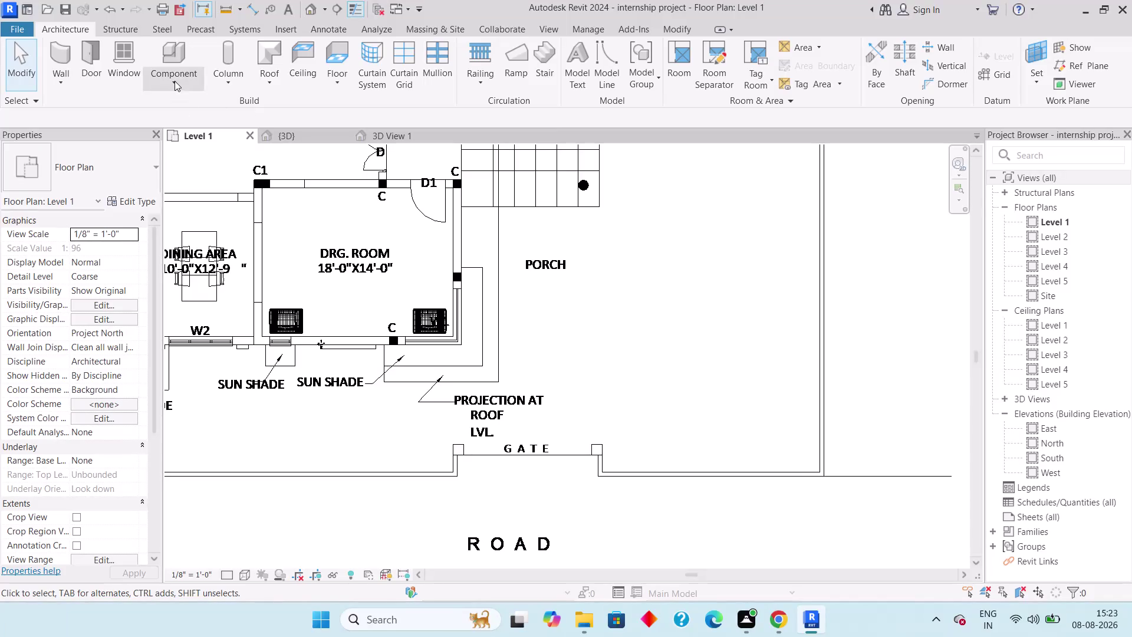
Load Couch17.rfa from Documents > Revit External Equipments > Seatings through Component > Load Family.
click(175, 81)
click(208, 95)
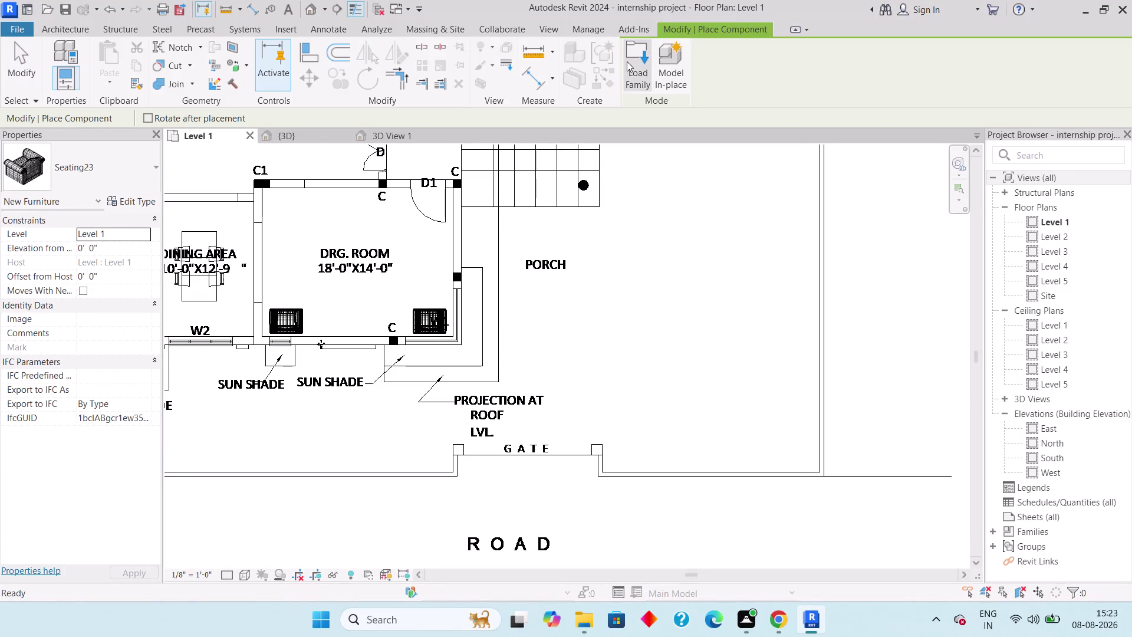
click(627, 61)
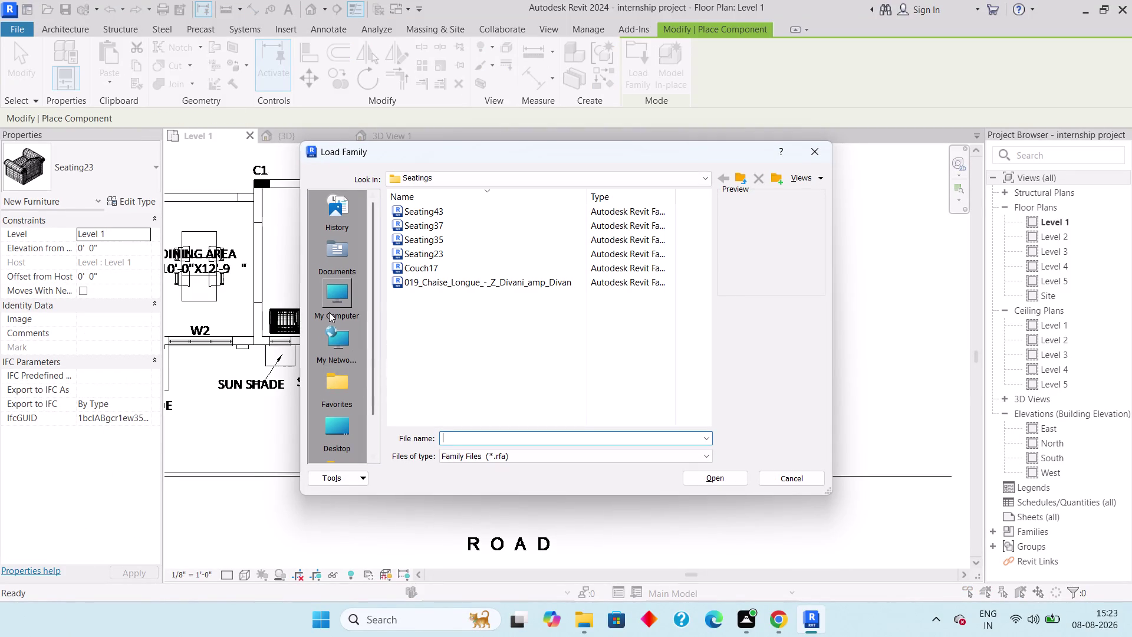
click(326, 241)
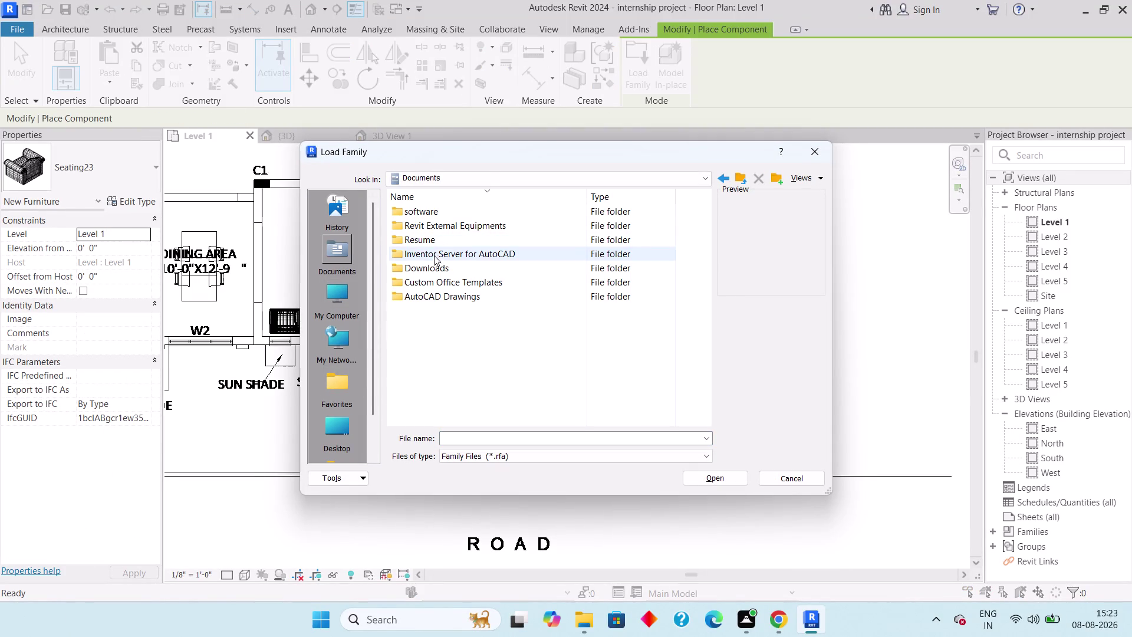
double_click(443, 230)
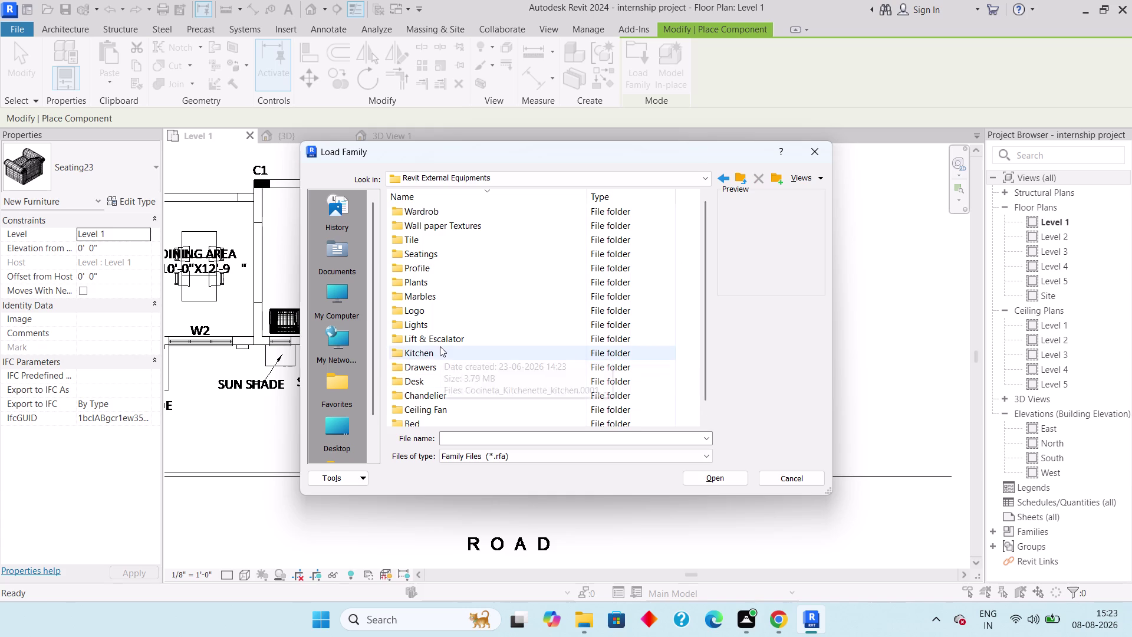
scroll(down, 3)
scroll(up, 3)
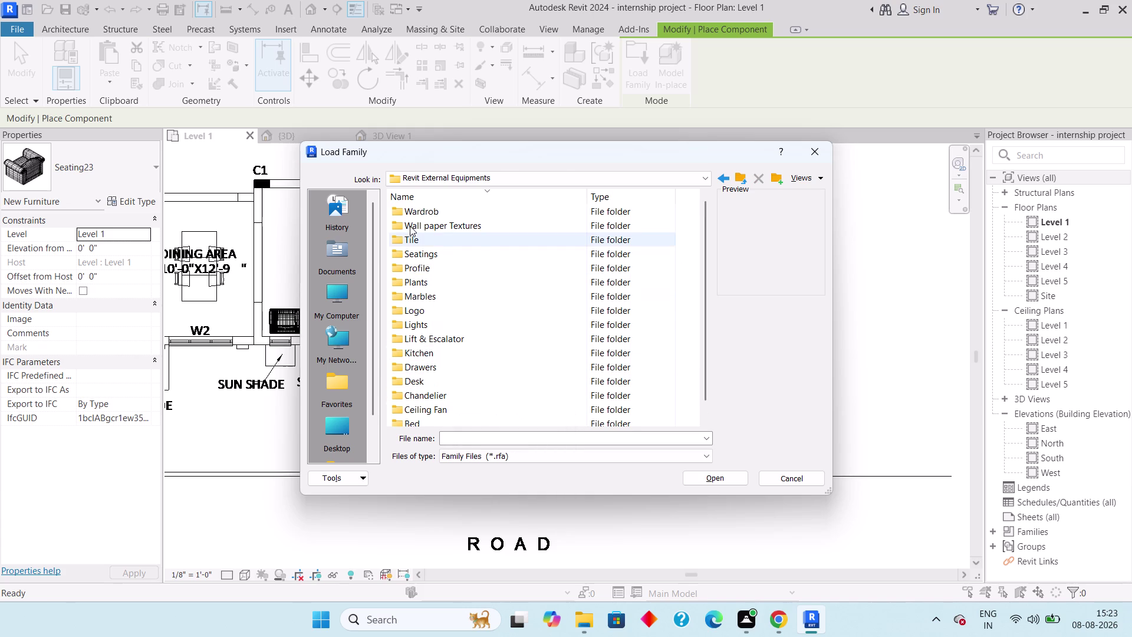
double_click(430, 256)
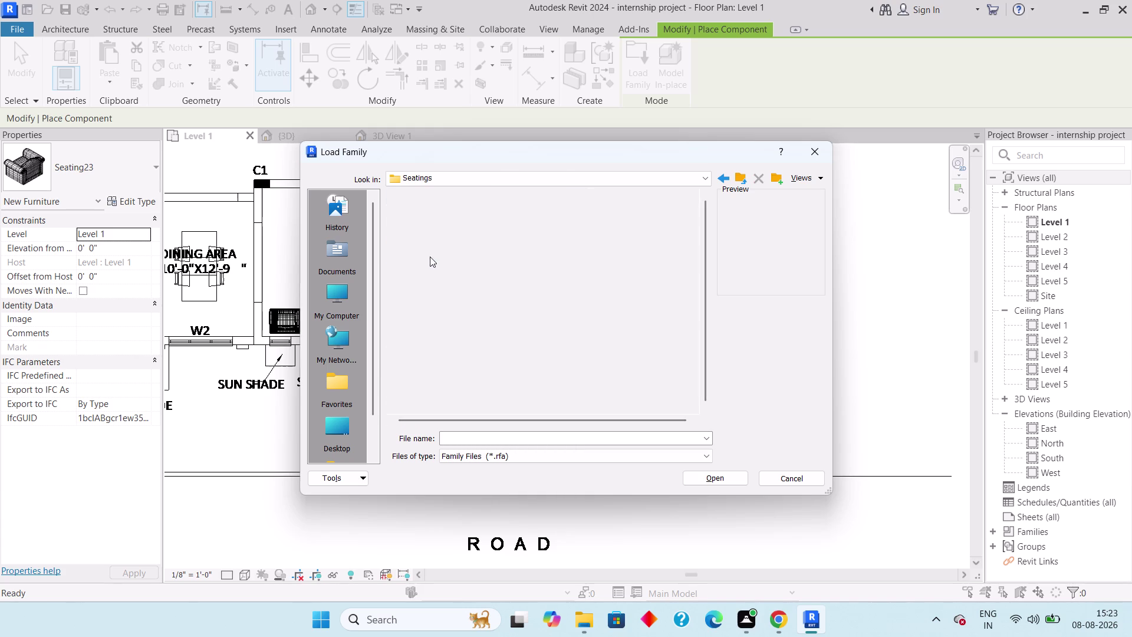
click(443, 284)
click(434, 268)
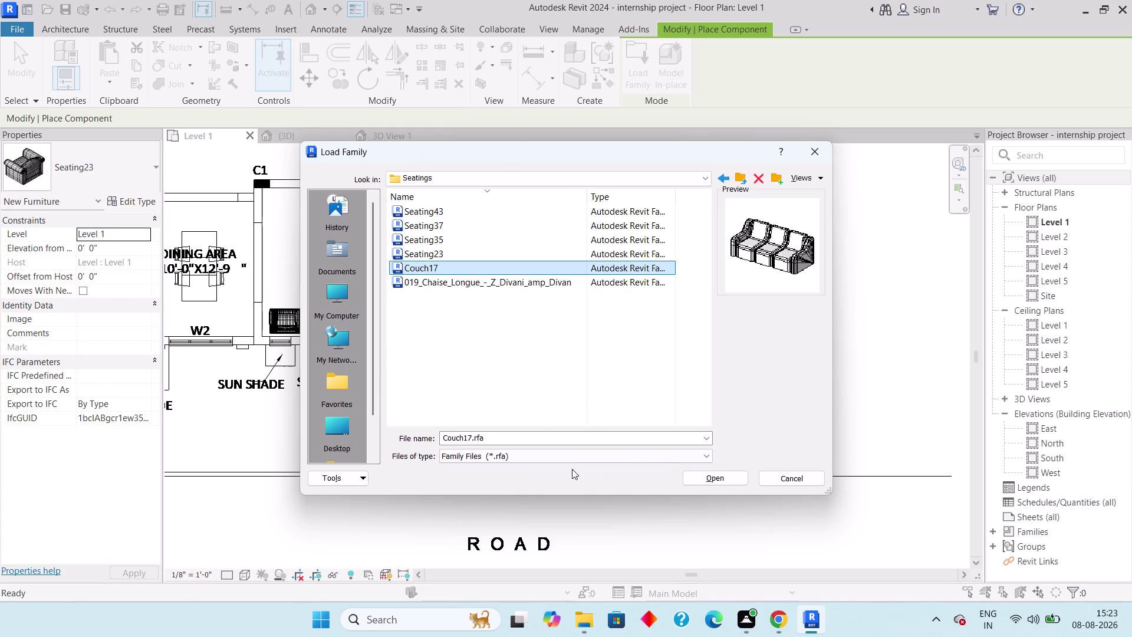
click(711, 482)
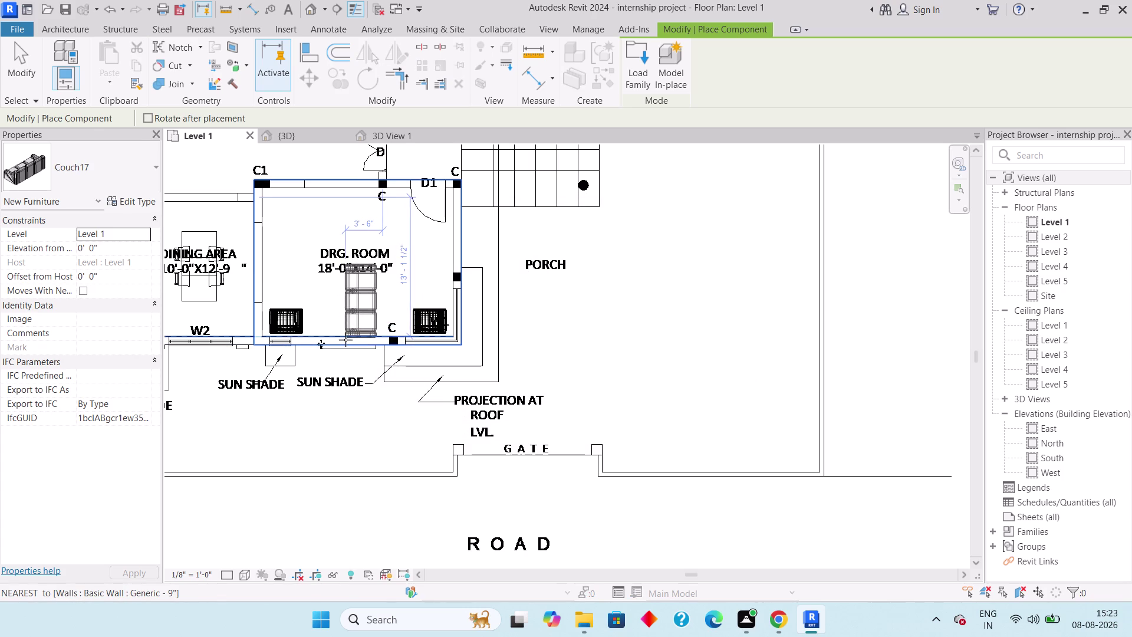
Rotate the couch and place it against the wall between the two armchairs.
key(space)
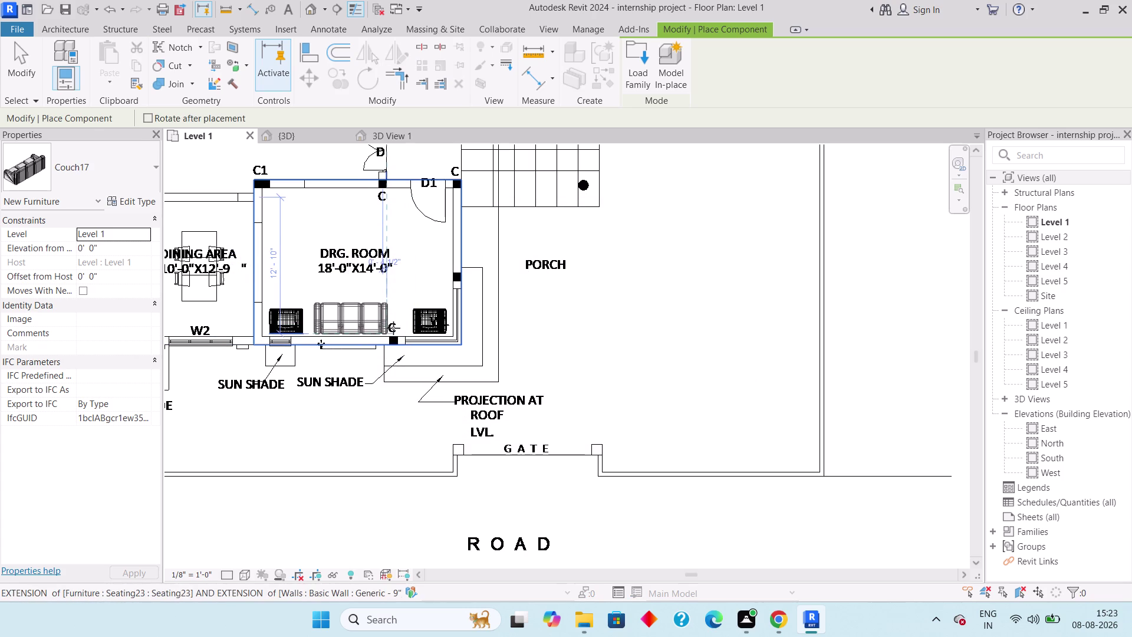
click(393, 327)
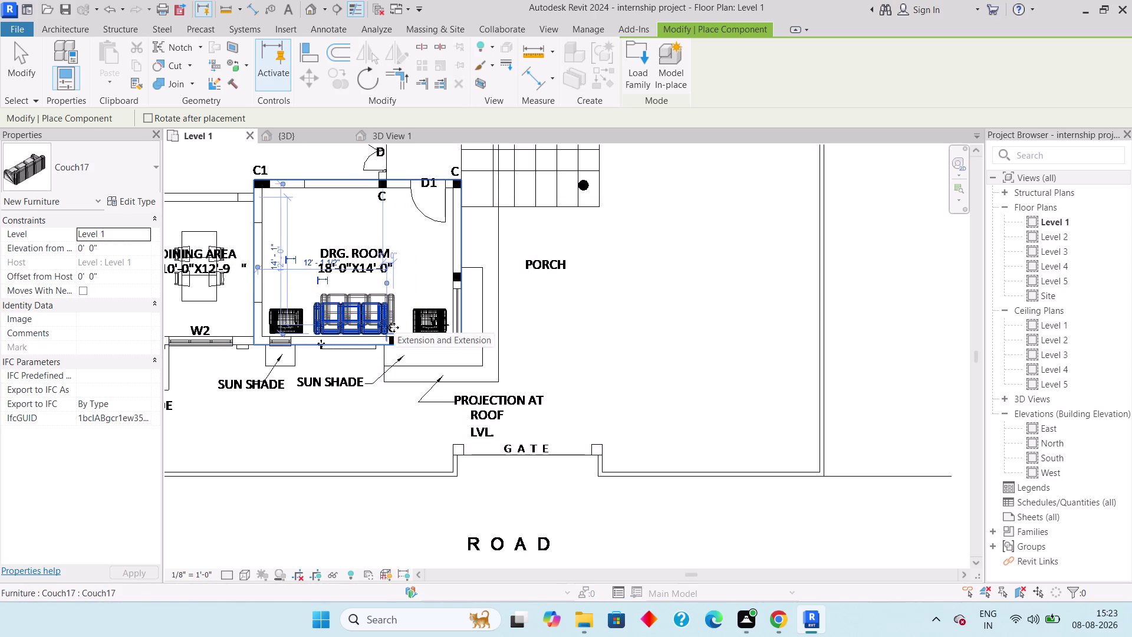
key(Escape)
key(Escape)
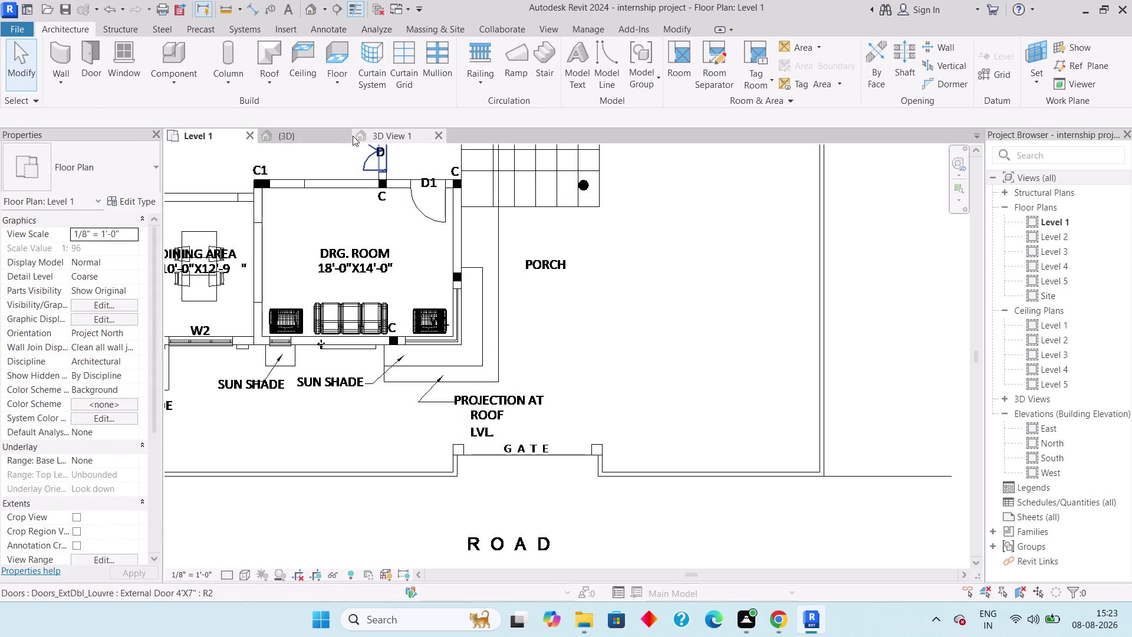
Switch to the {3D} view and orbit to frame the drawing room furniture.
click(280, 138)
scroll(down, 3)
middle_drag(533, 402, 750, 371)
middle_drag(749, 369, 418, 330)
scroll(up, 3)
middle_drag(510, 401, 521, 412)
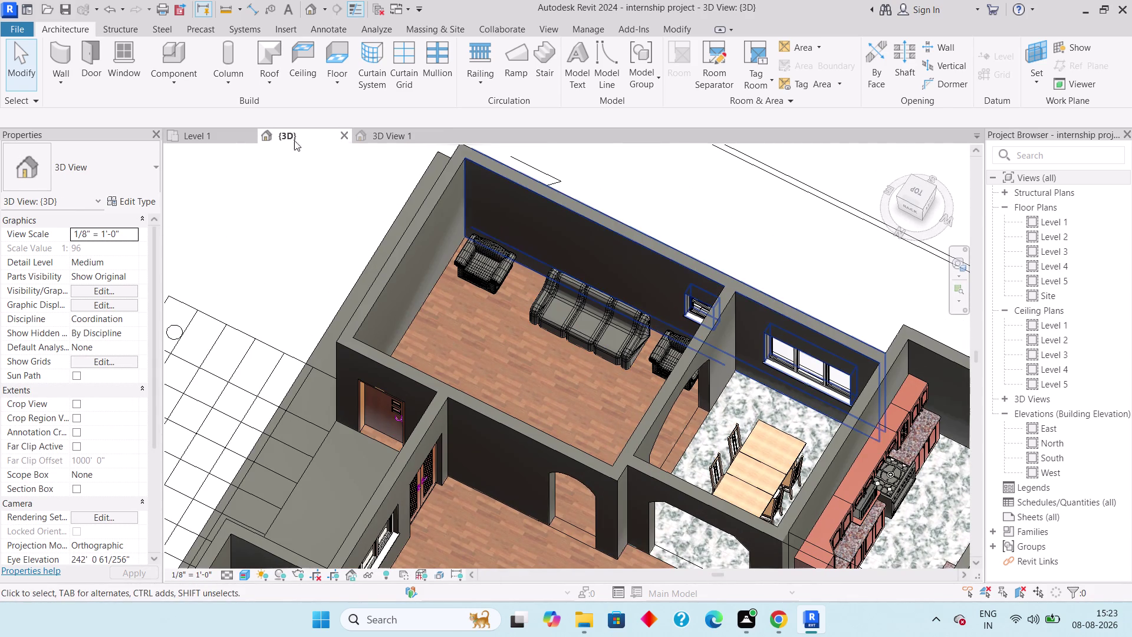
Switch between the kitchen 3D view and the Level 1 floor plan.
click(396, 137)
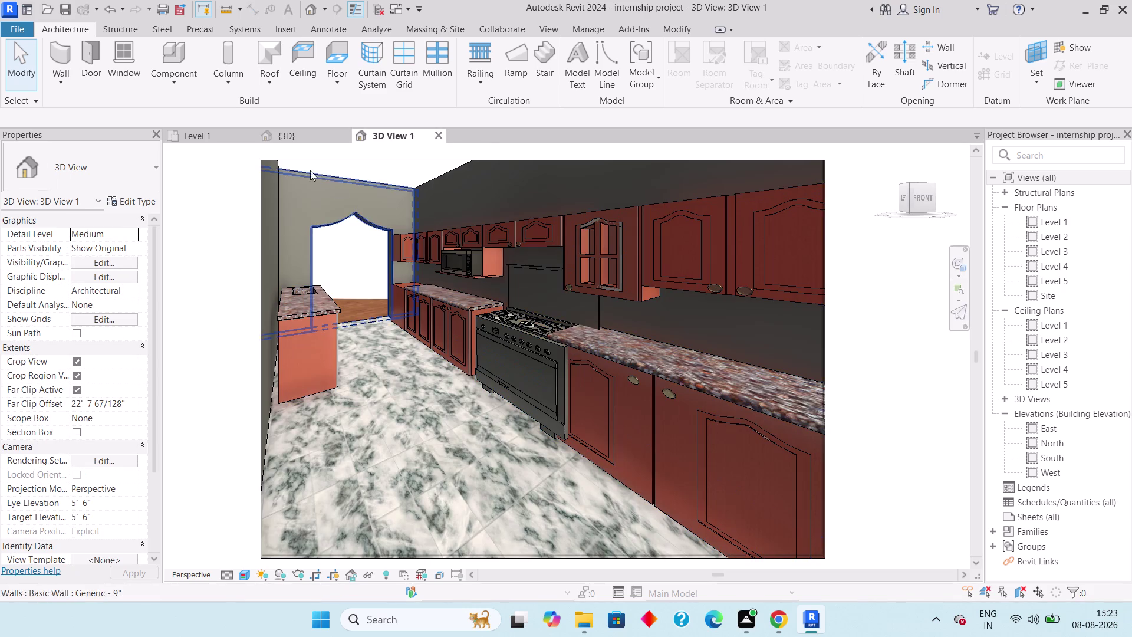
click(201, 135)
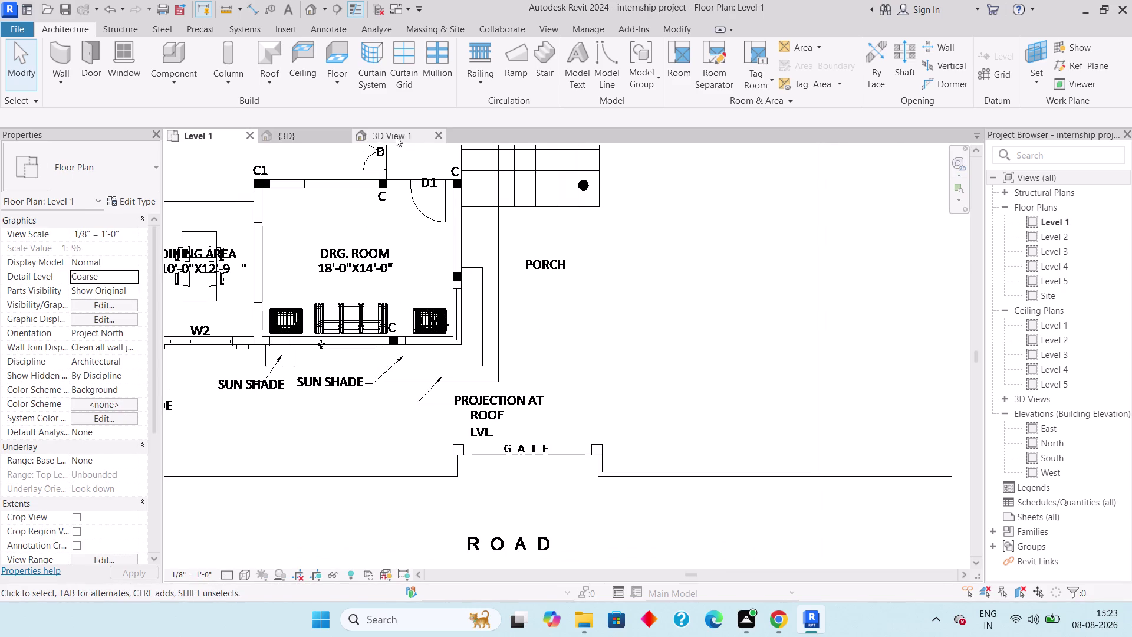
click(395, 132)
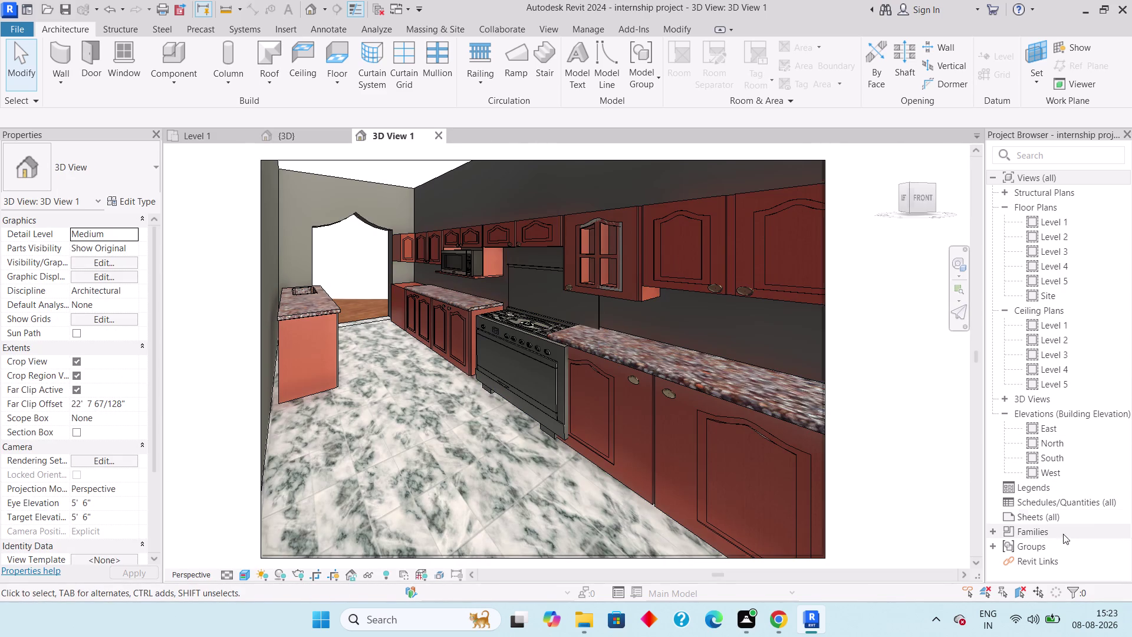
scroll(down, 3)
scroll(up, 3)
scroll(down, 3)
scroll(up, 3)
click(1027, 405)
Rename 3D View 1 to 'Kitchen' in the Project Browser, then return to Level 1.
double_click(1016, 398)
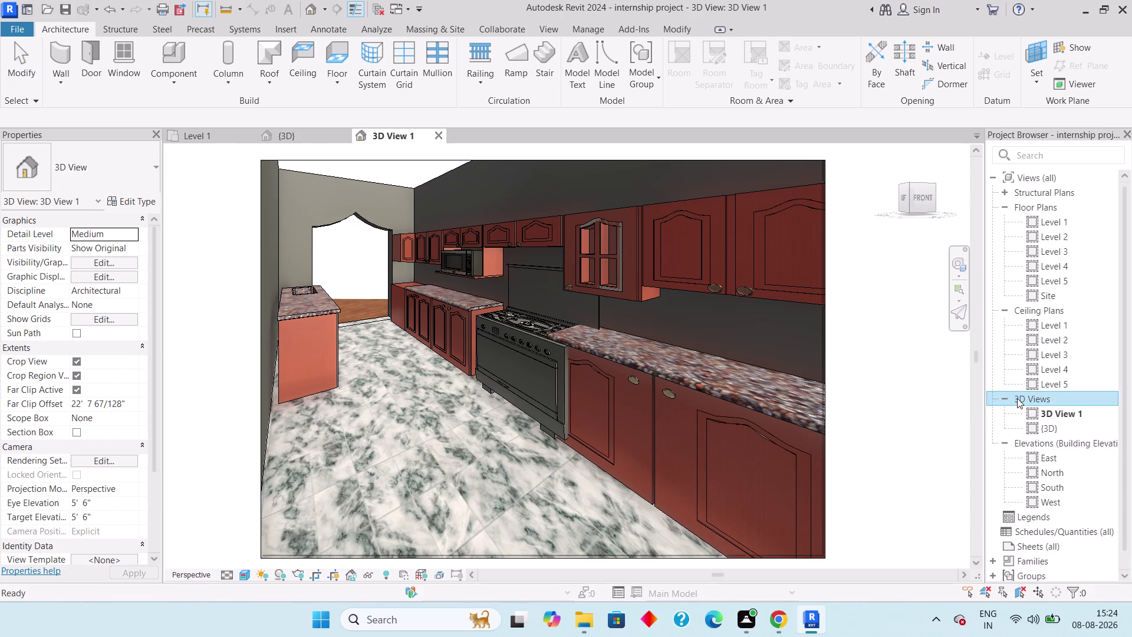
right_click(1047, 414)
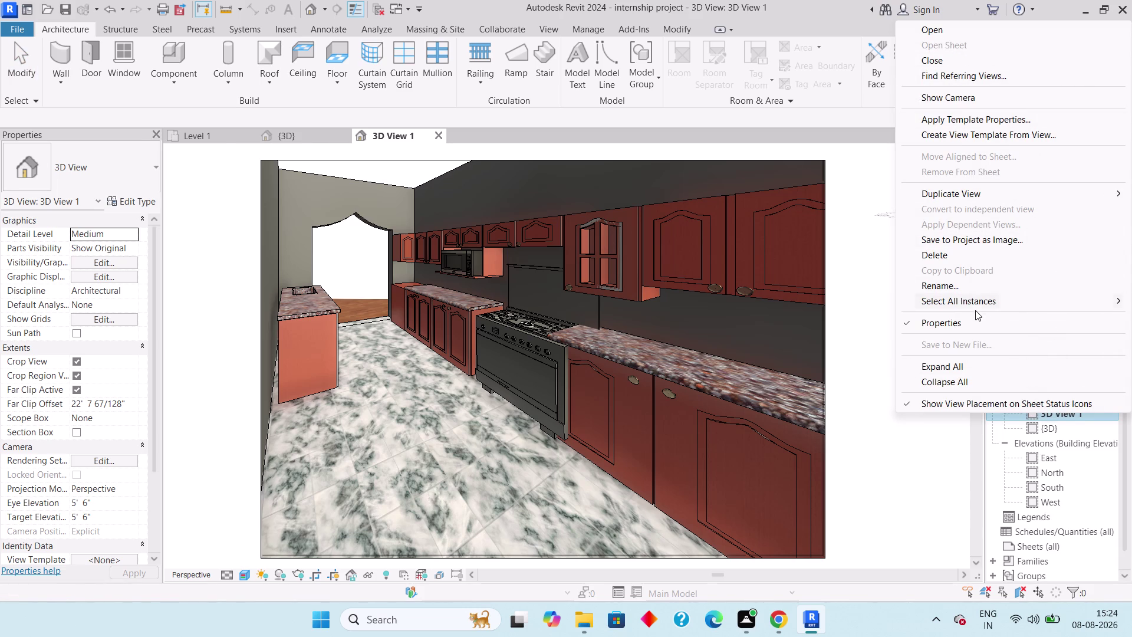
click(965, 286)
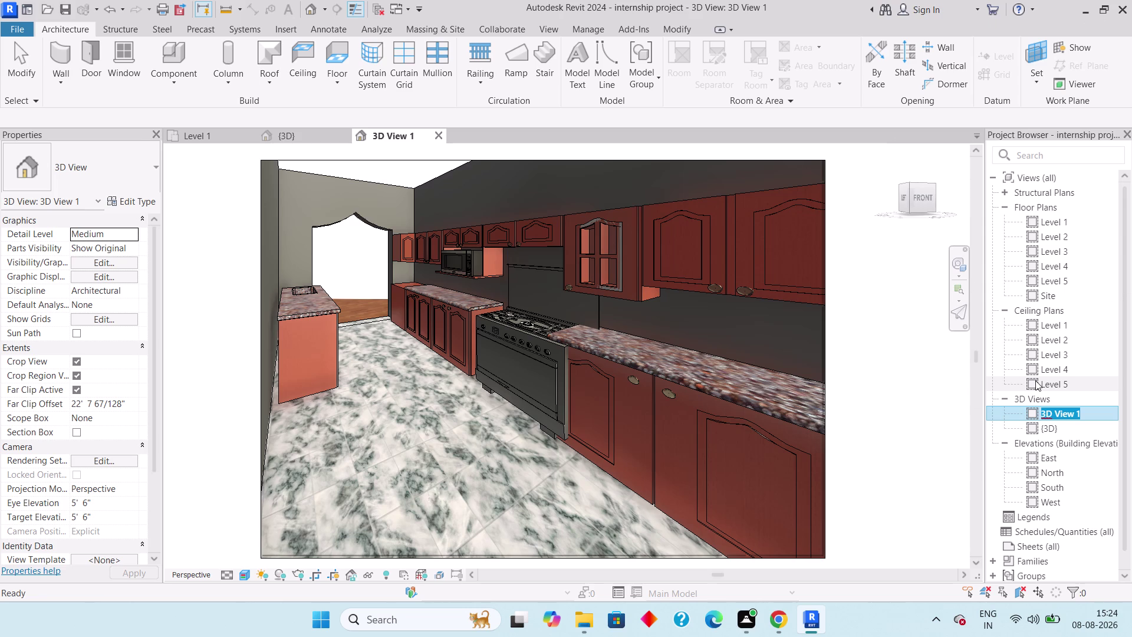
text(K)
text(itch)
text(en)
key(Return)
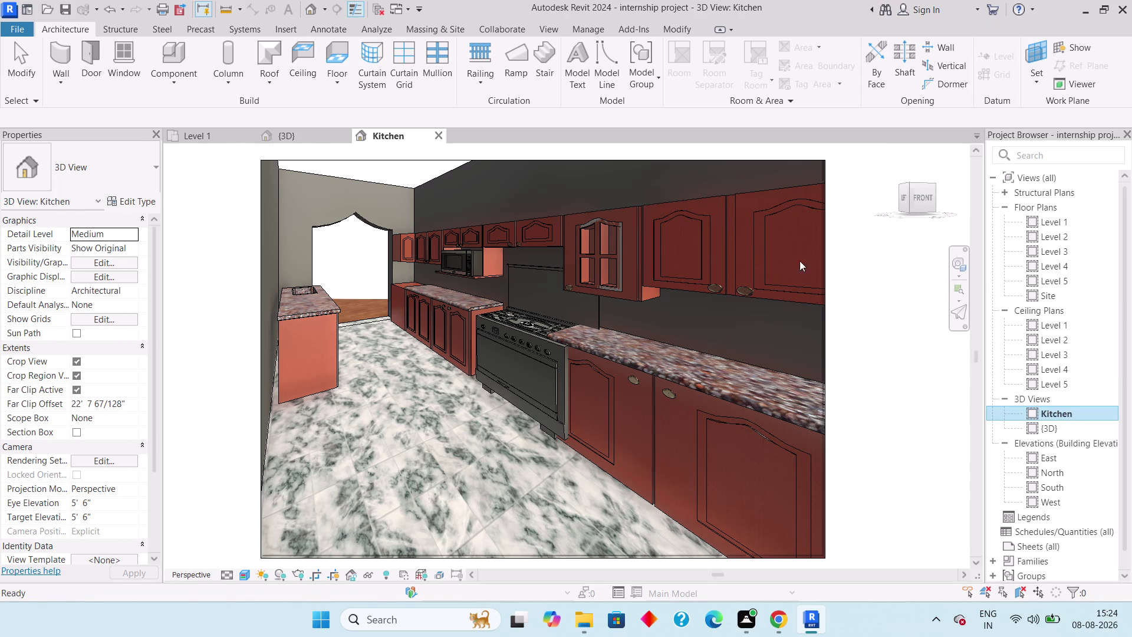
click(200, 138)
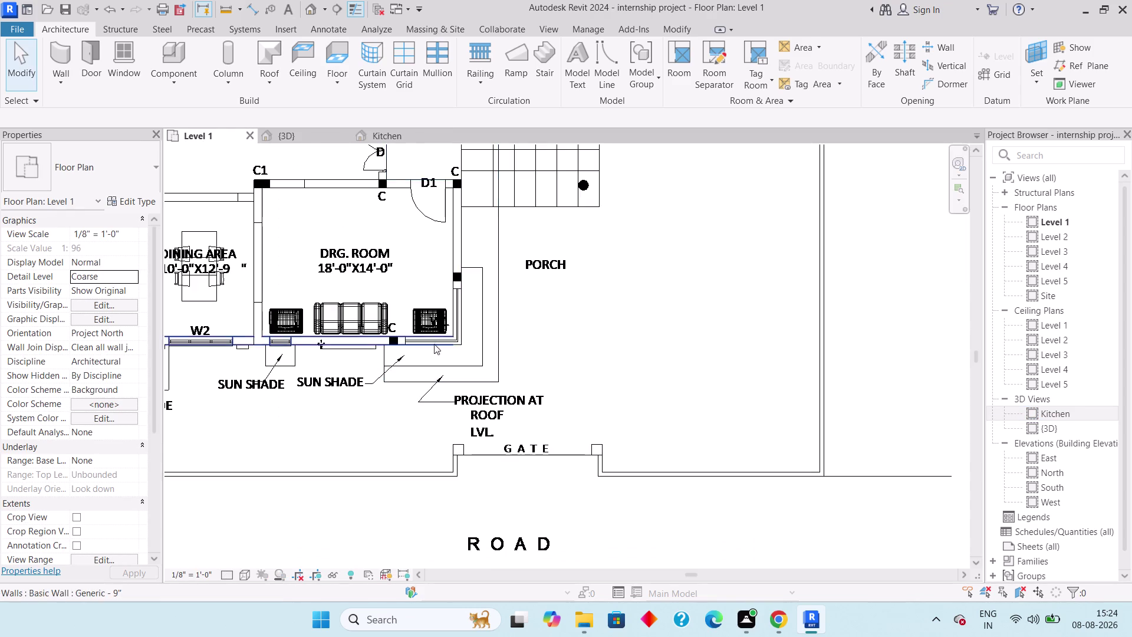
Nudge the newly placed couch up and right into position.
scroll(up, 3)
click(382, 328)
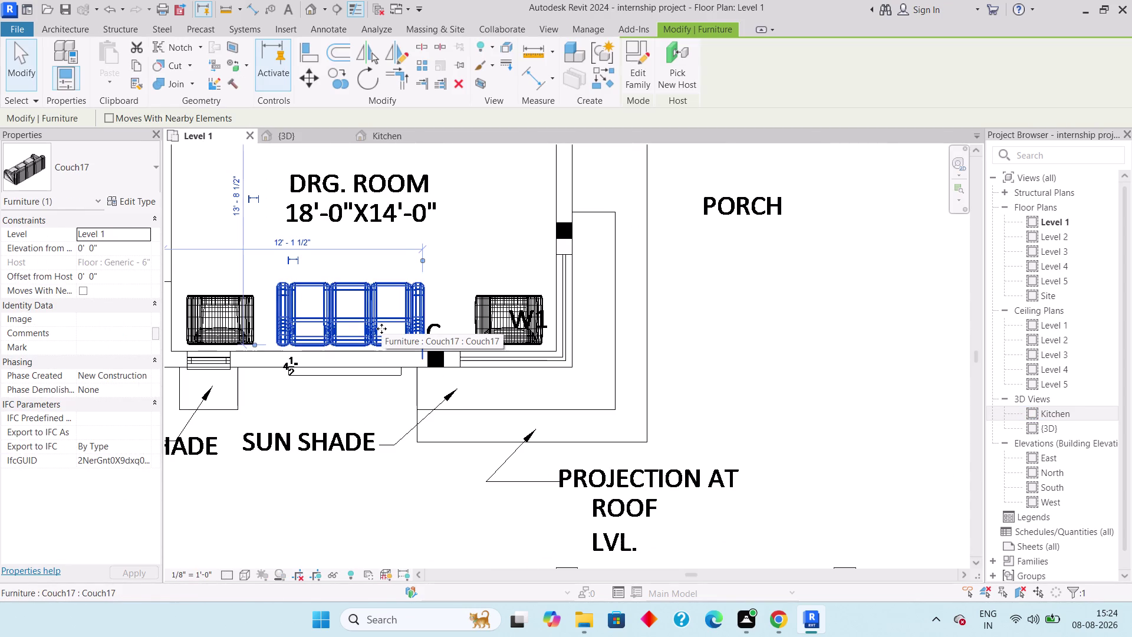
key(Up)
key(Right)
key(Escape)
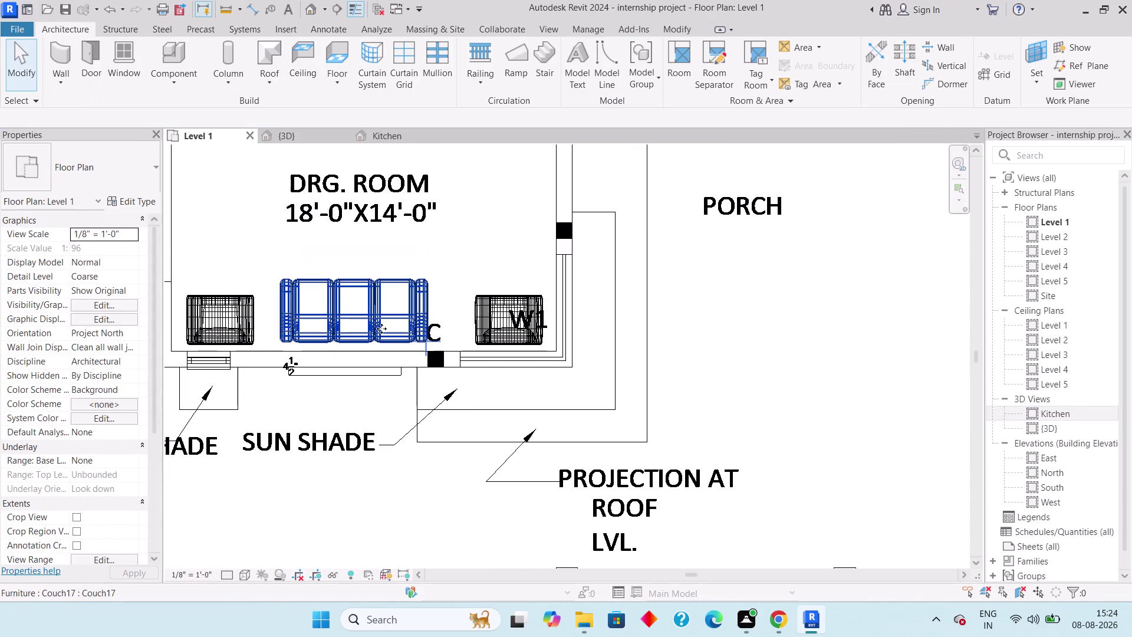
Nudge the right armchair up and left toward the couch.
click(477, 329)
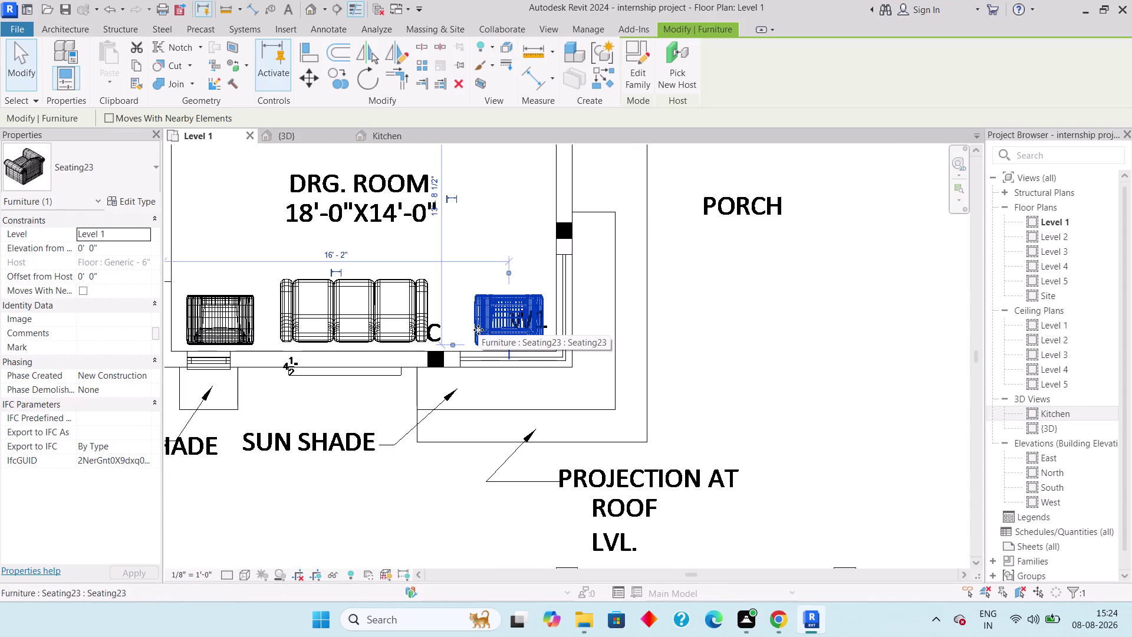
key(Up)
key(Left)
key(Left)
key(Left)
key(Up)
key(Left)
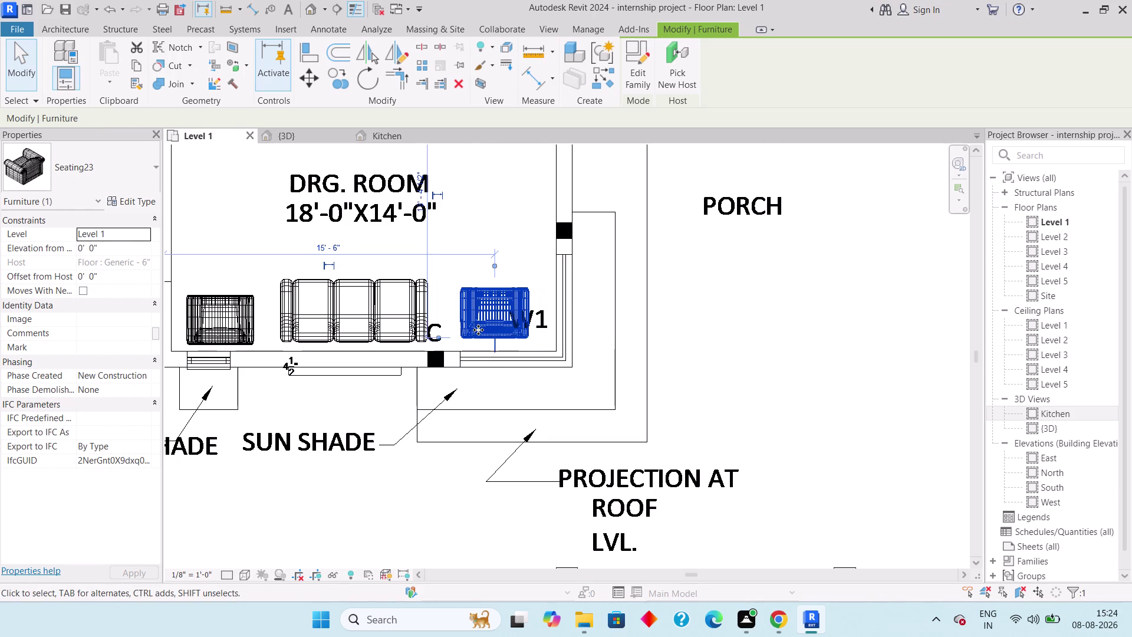
key(Left)
Nudge the left armchair up and right toward the couch.
click(254, 337)
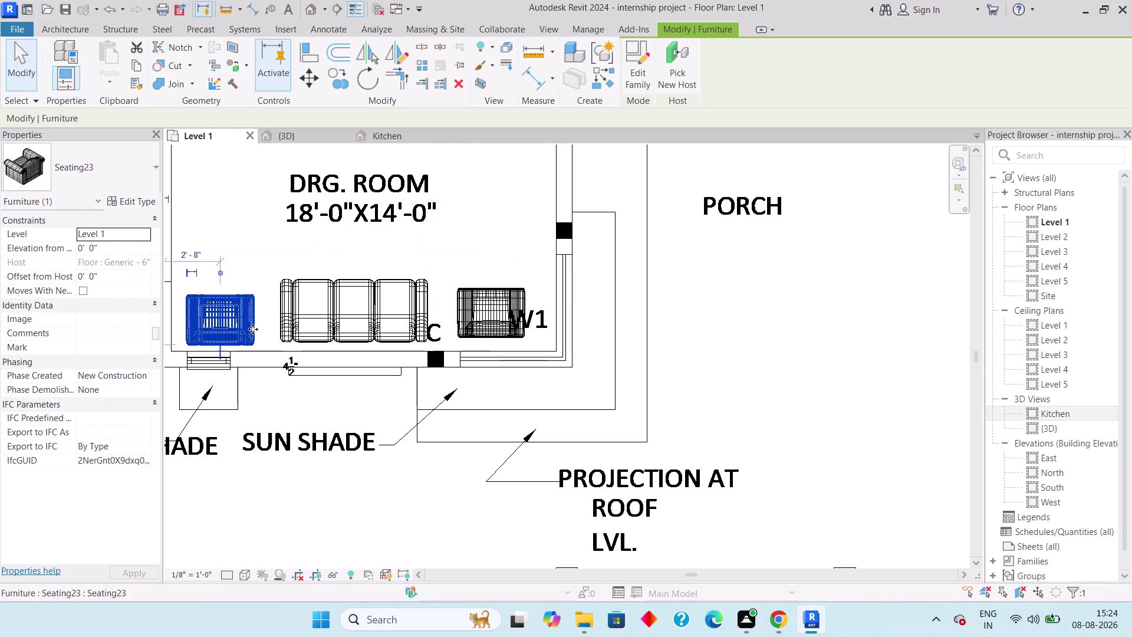
scroll(up, 3)
middle_drag(304, 330, 365, 323)
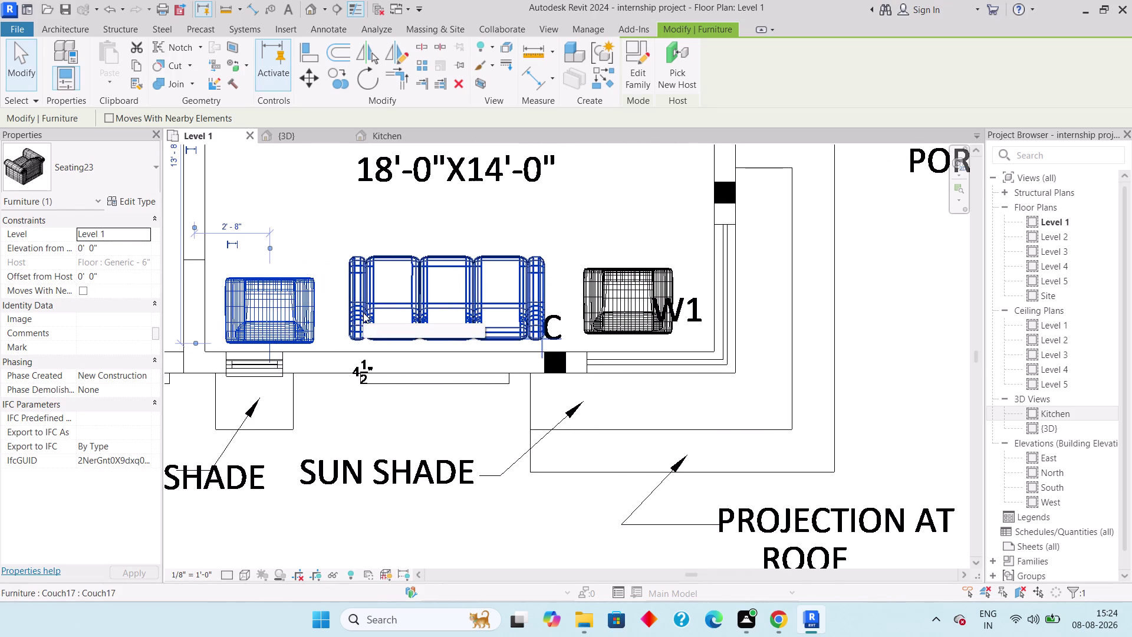
key(Up)
key(Up)
key(Right)
key(Right)
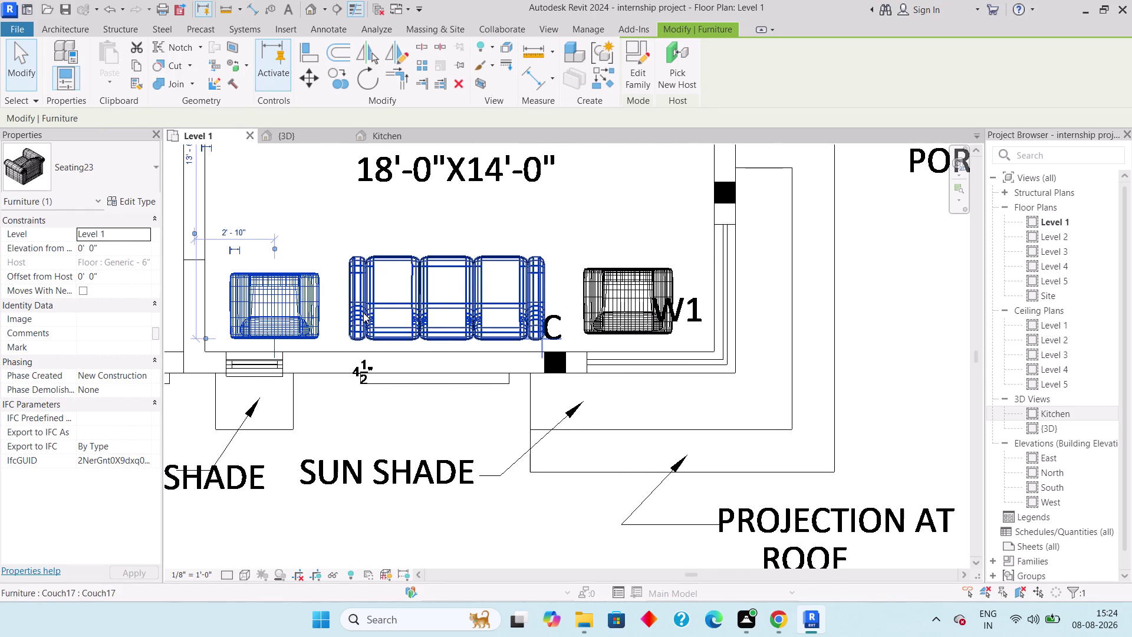
key(Right)
key(Left)
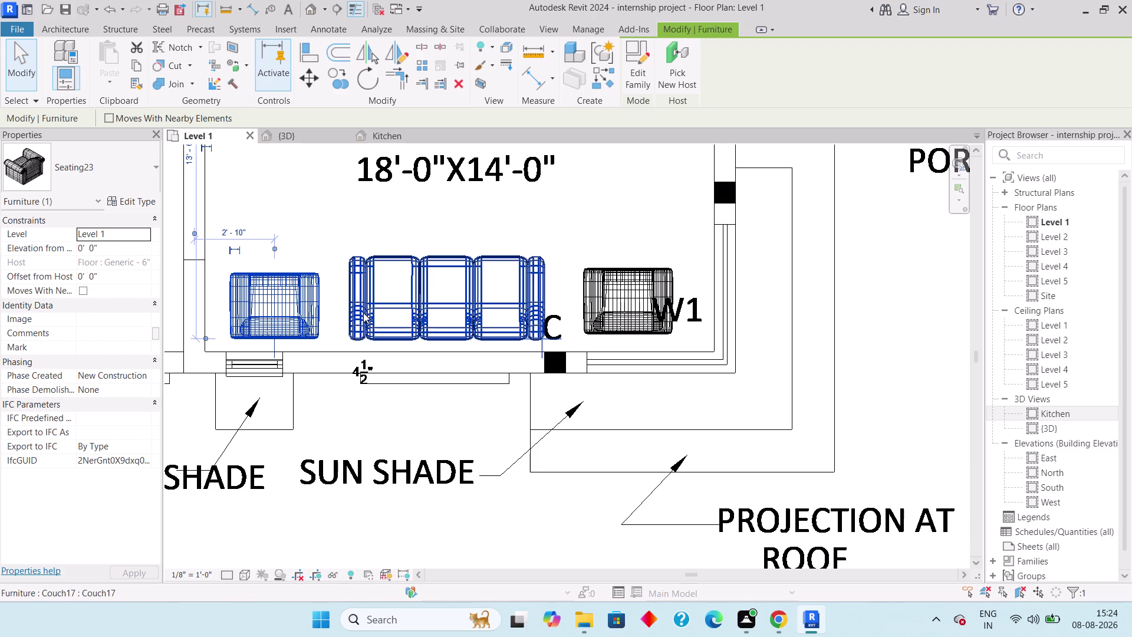
key(Escape)
scroll(down, 3)
key(Escape)
Zoom and pan out to show the whole ground floor plan.
scroll(down, 3)
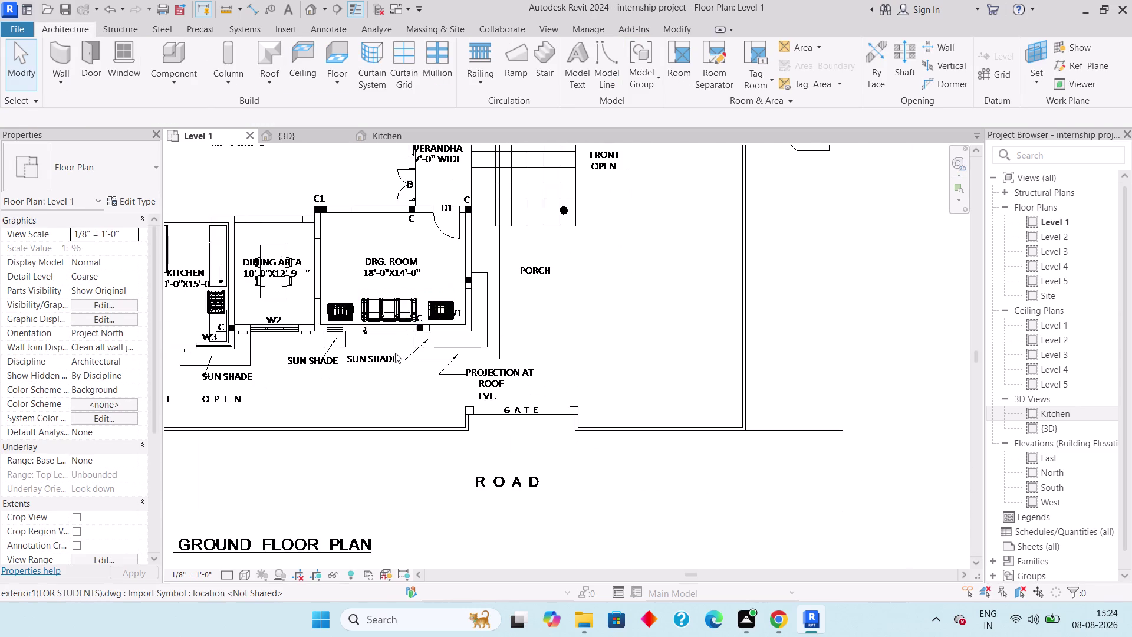
scroll(down, 3)
middle_drag(384, 375, 545, 359)
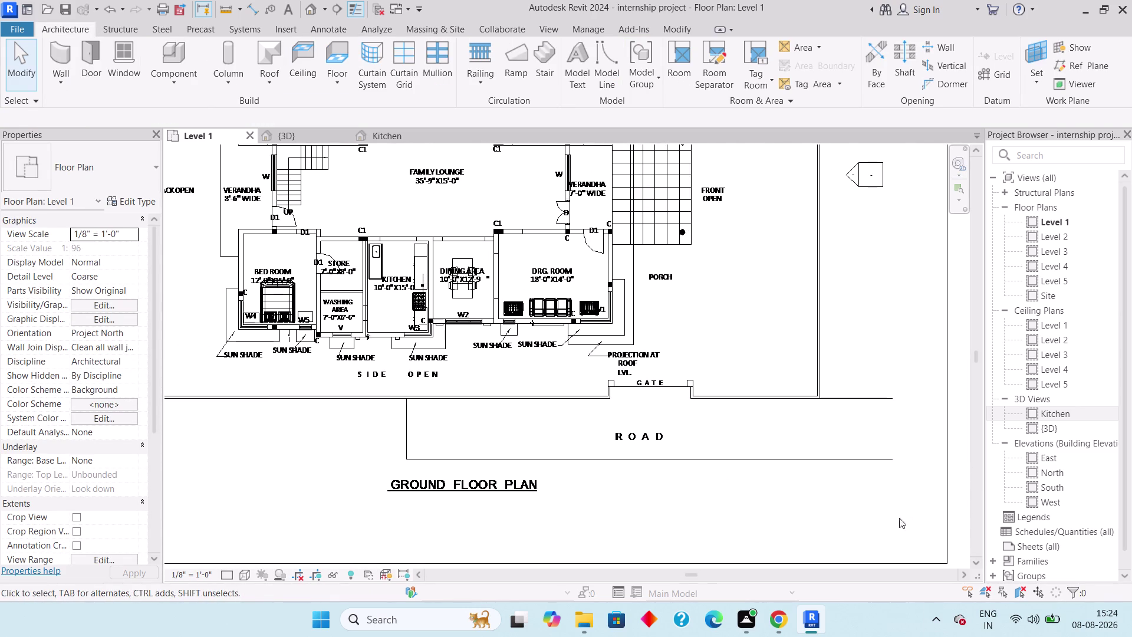
scroll(down, 3)
middle_drag(519, 428, 482, 414)
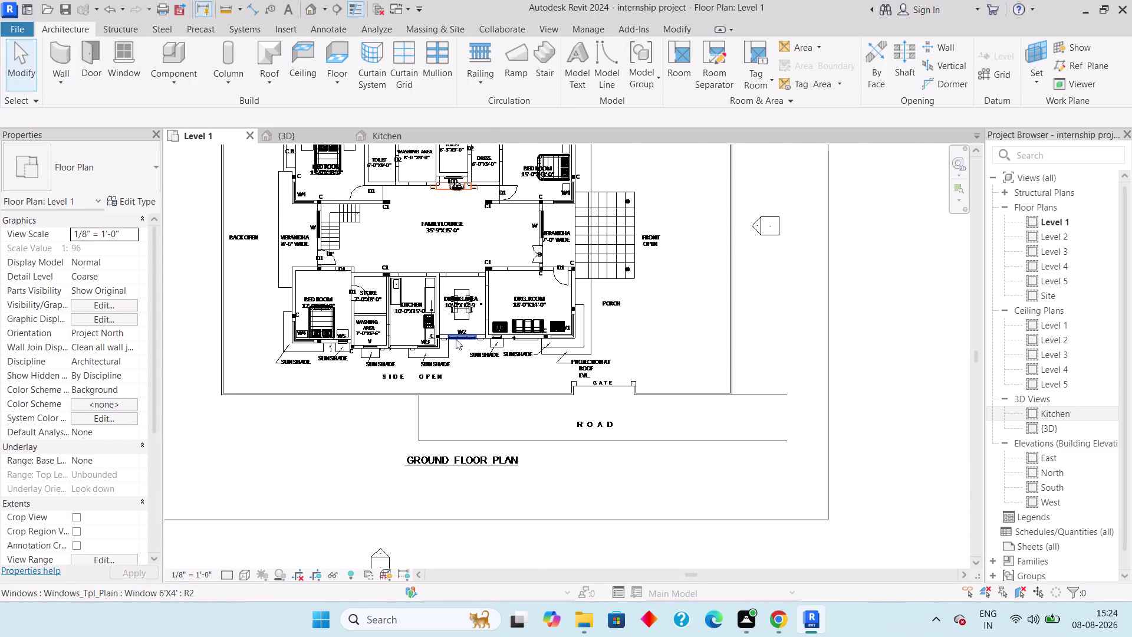
middle_drag(456, 338, 429, 311)
Open the {3D} view and bring the drawing room into view.
click(300, 134)
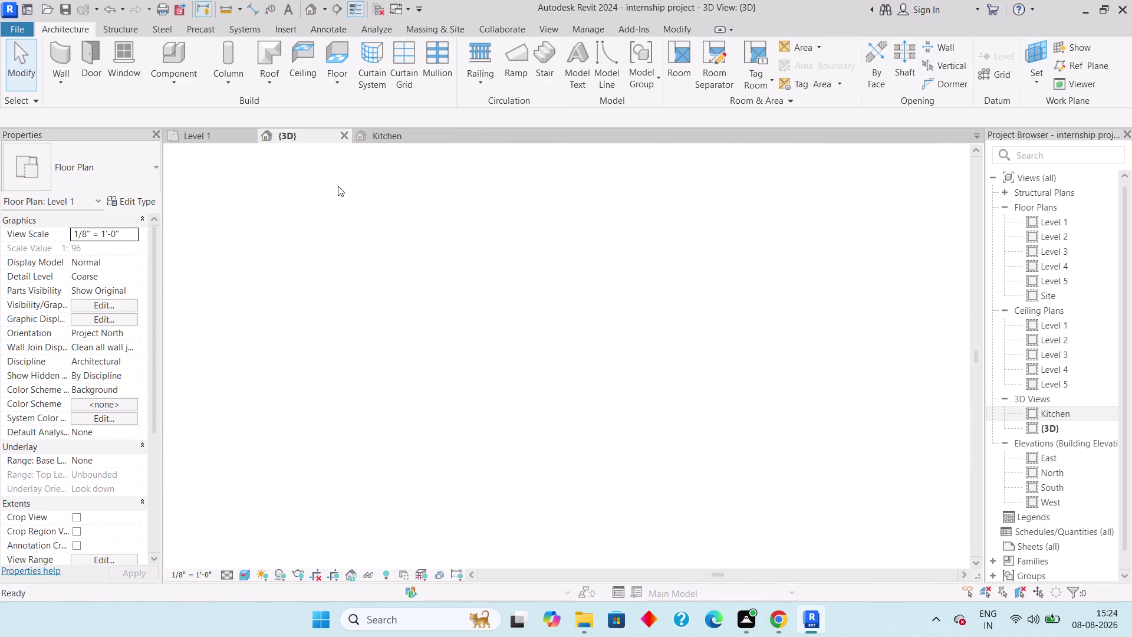
scroll(down, 3)
middle_drag(504, 348, 560, 322)
middle_drag(575, 278, 555, 448)
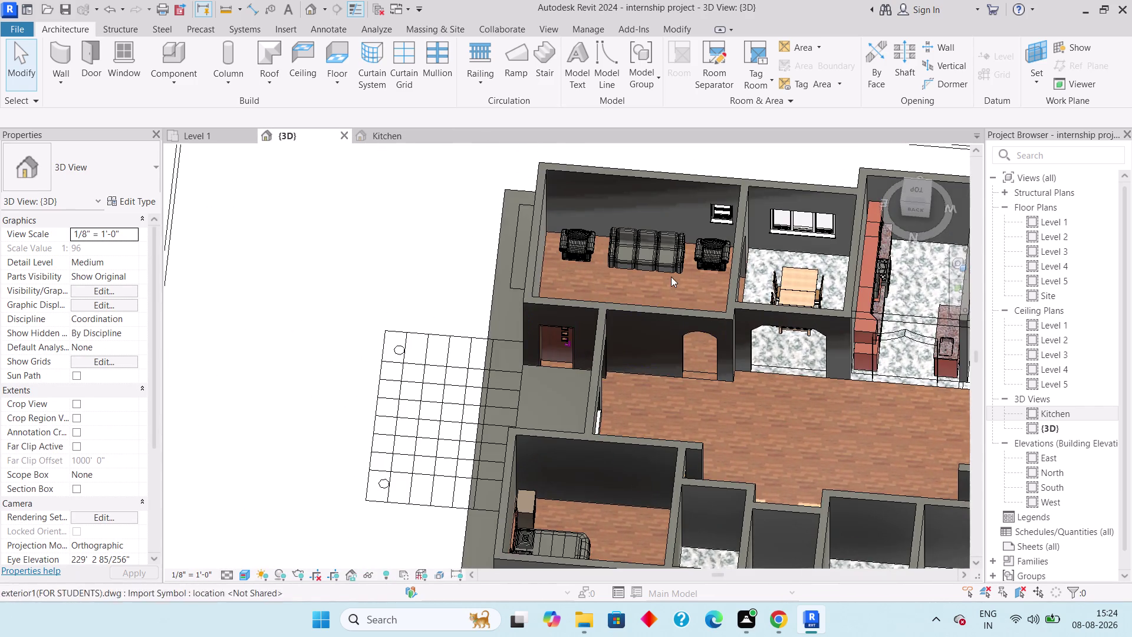
scroll(up, 3)
Nudge the left armchair in the 3D model slightly nearer the couch.
click(491, 245)
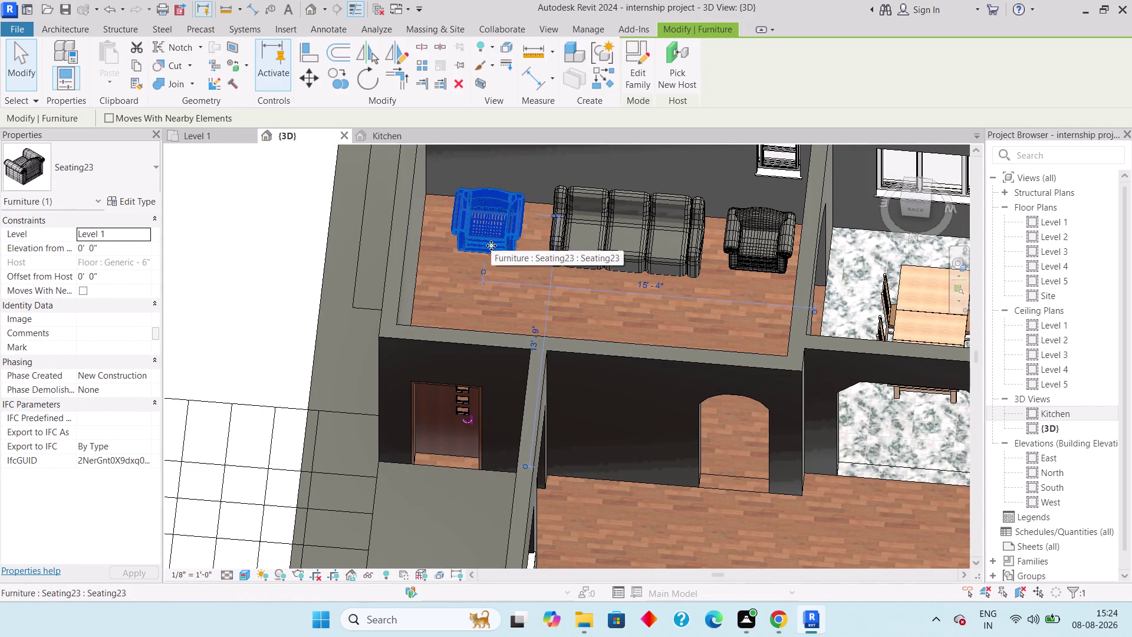
key(Right)
key(grave)
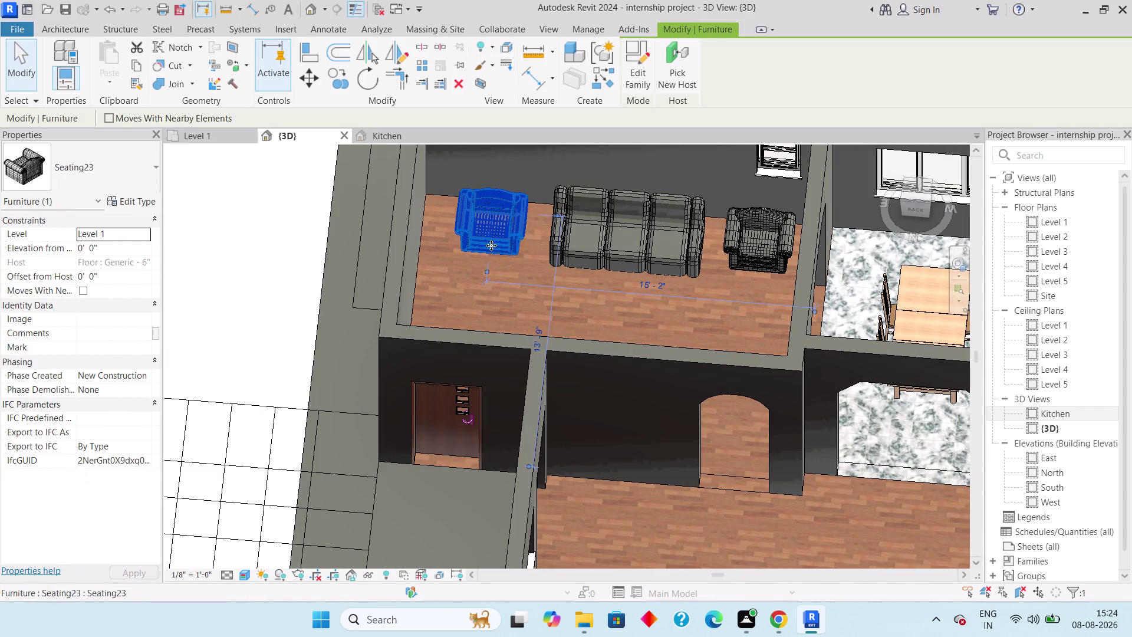
scroll(down, 3)
middle_drag(653, 361, 395, 311)
scroll(down, 3)
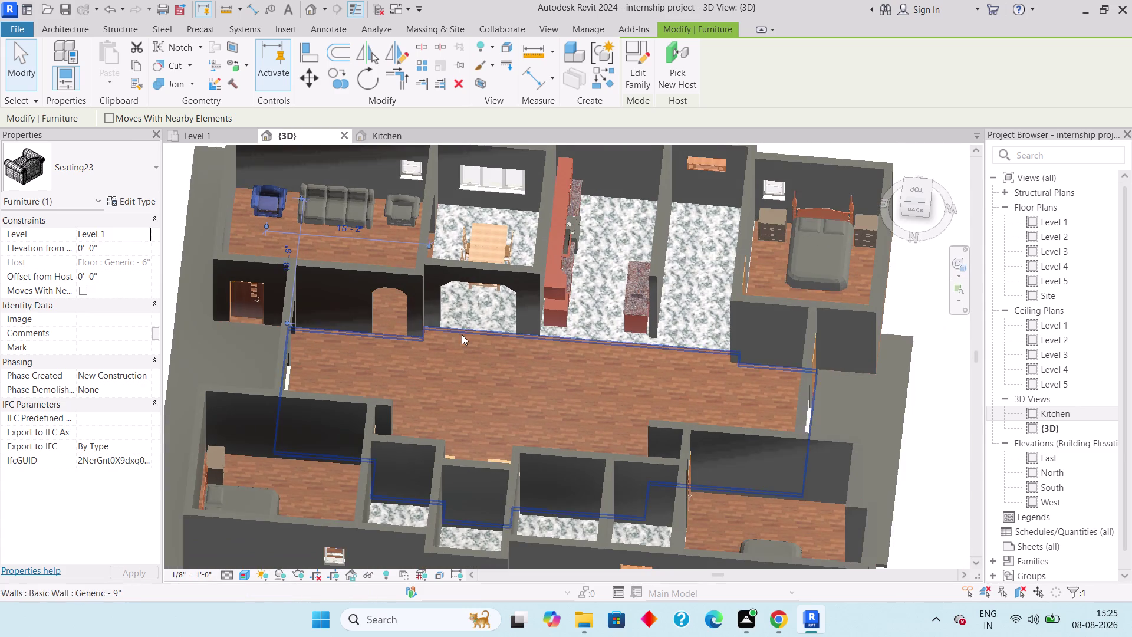
key(Escape)
key(Escape)
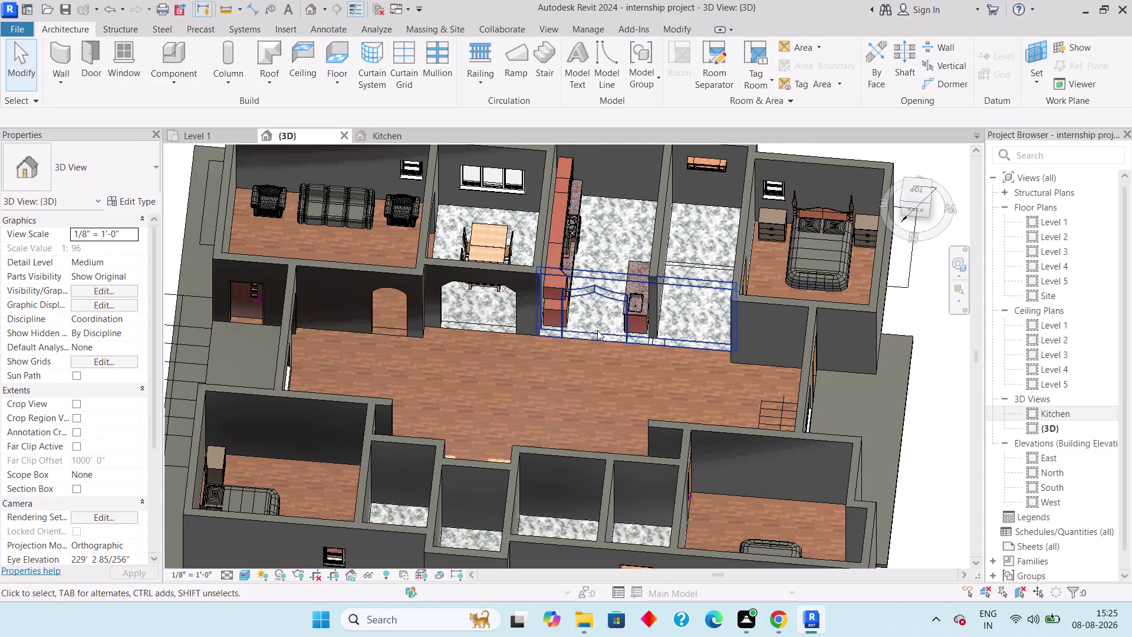
Orbit to a full overview of the house, save the project, and close the window.
click(627, 334)
key(Escape)
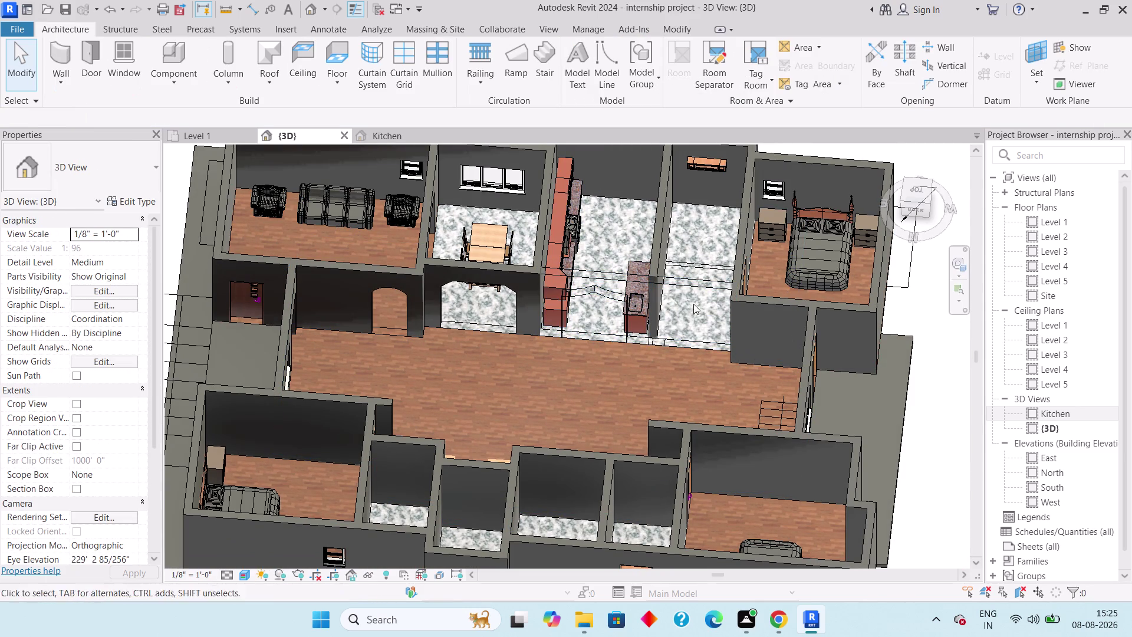
click(695, 284)
key(Escape)
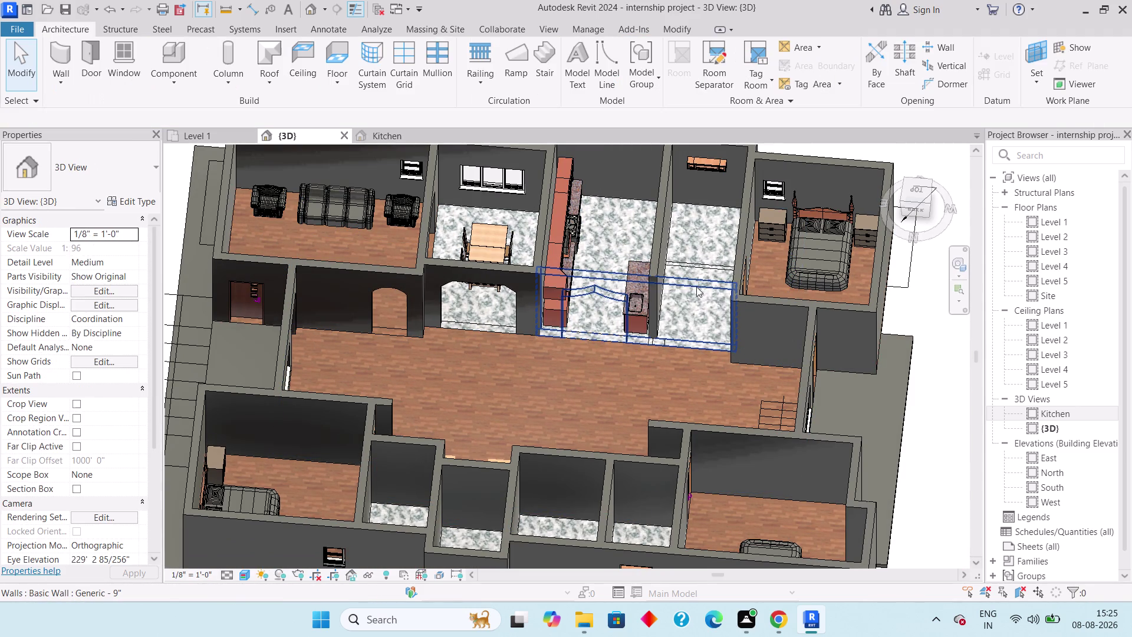
click(696, 288)
key(Escape)
scroll(down, 3)
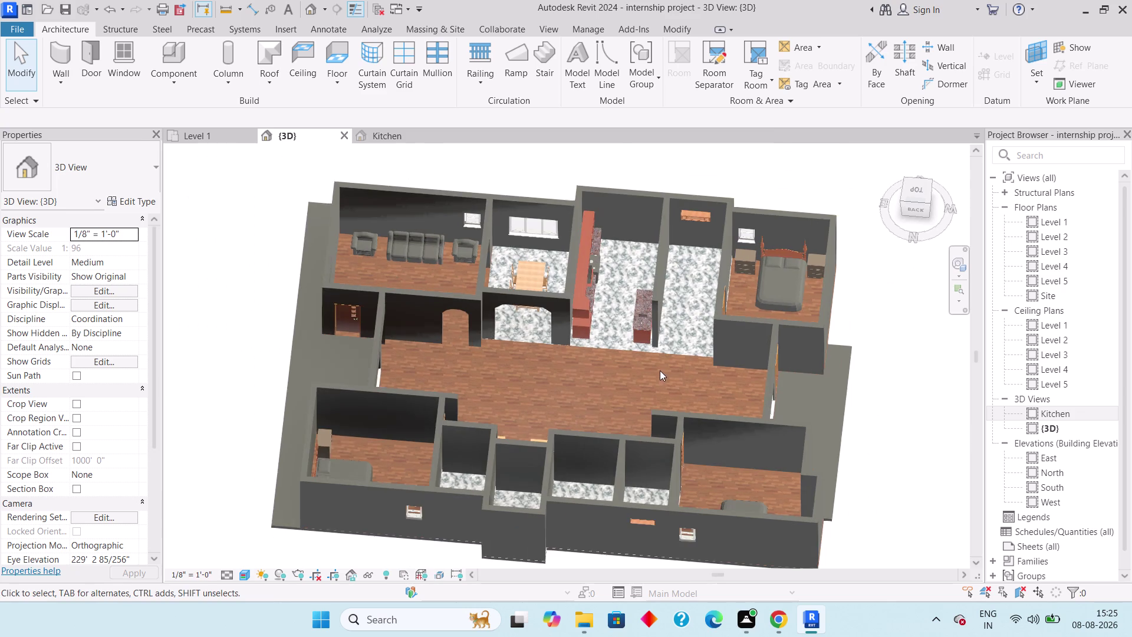
middle_drag(662, 348, 703, 271)
middle_drag(696, 283, 616, 490)
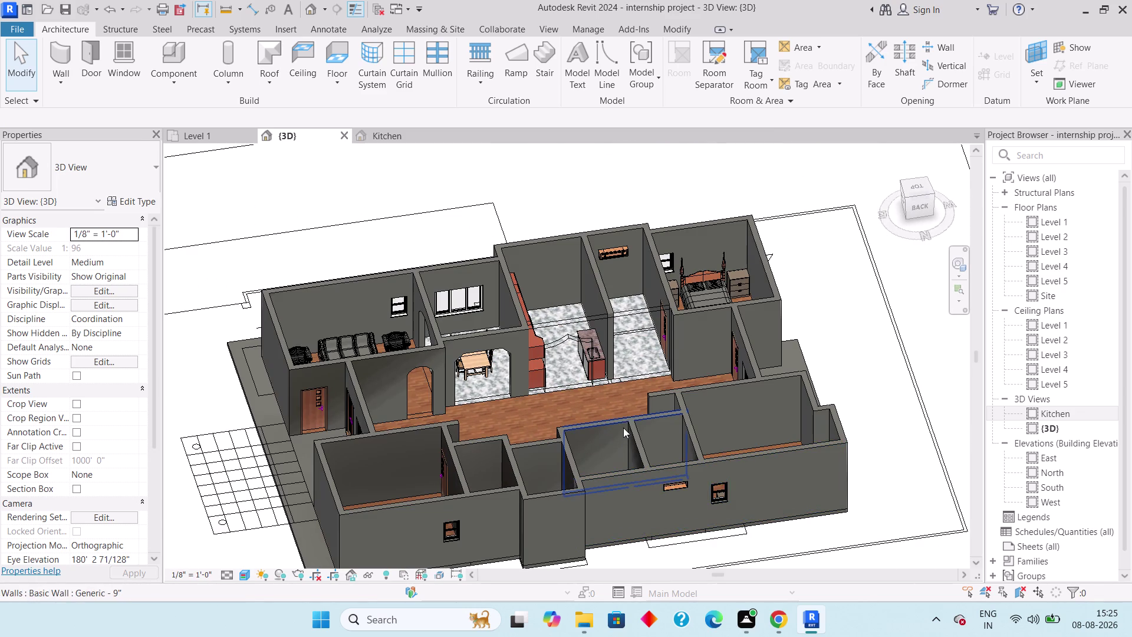
key(ctrl+s)
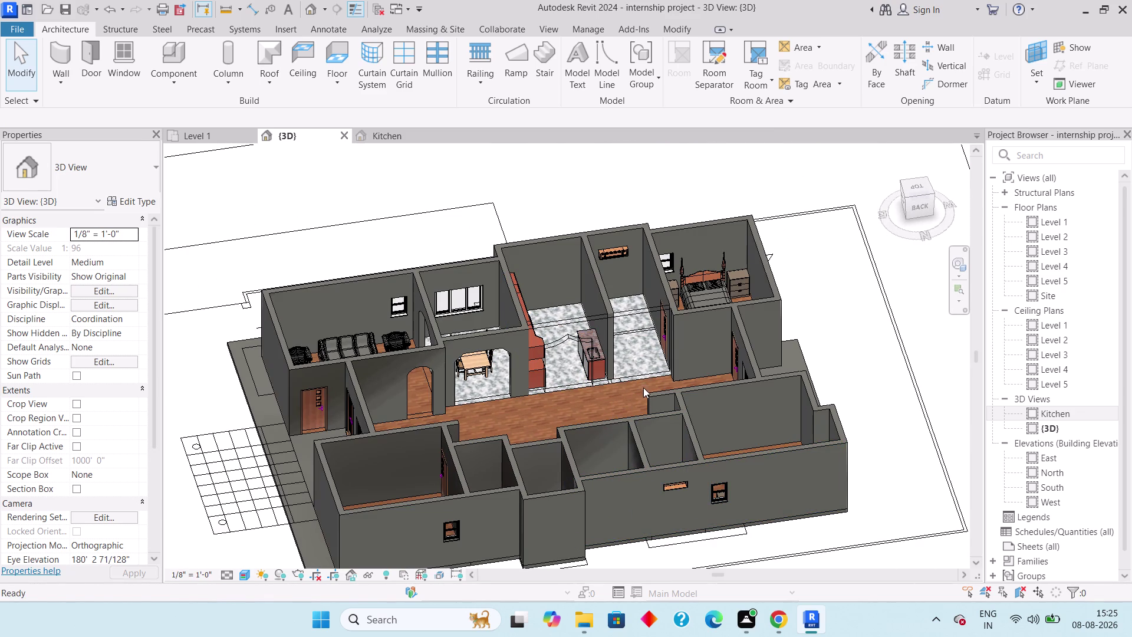
click(1124, 8)
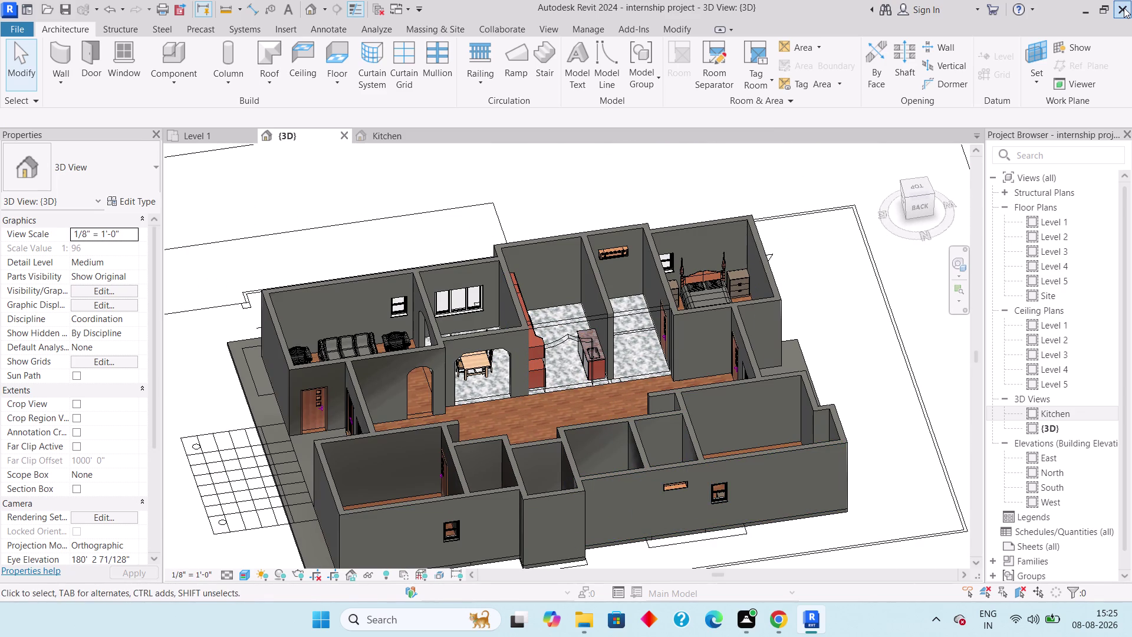